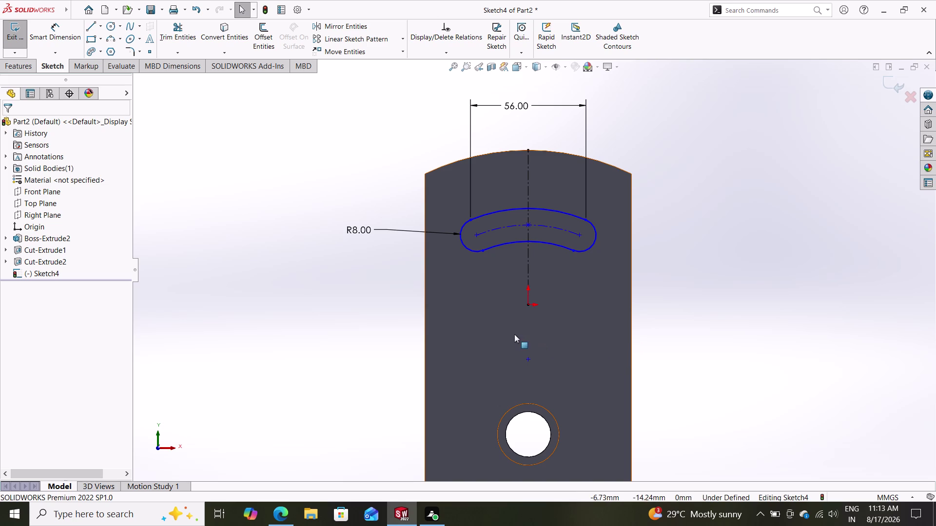
Clear the selection and delete the old 56.00 width dimension.
key(Escape)
key(Escape)
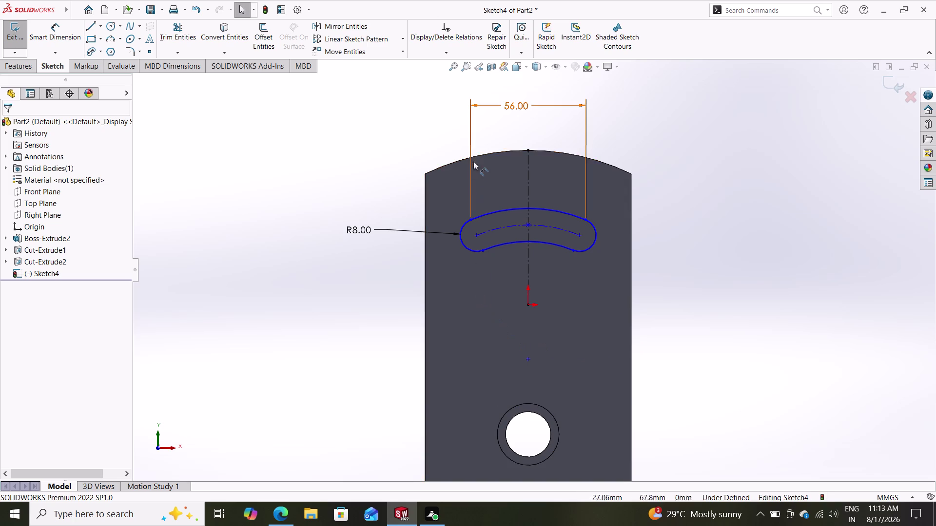
click(468, 139)
key(Delete)
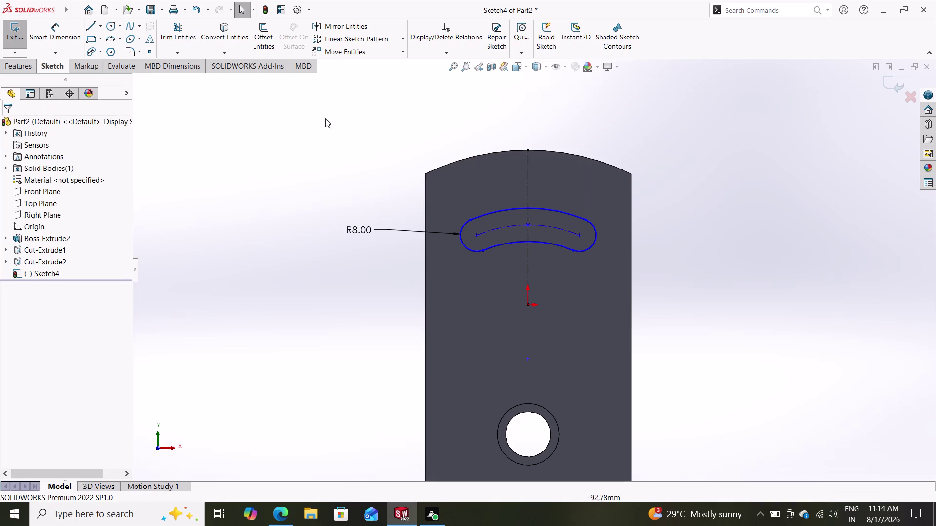
Dimension the slot's two end centres 56 mm apart, placed above the part.
click(60, 37)
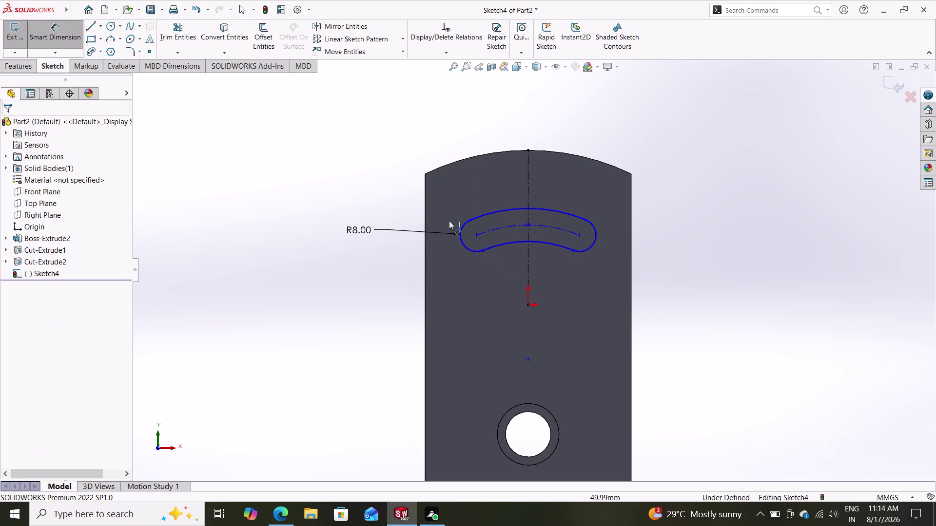
click(476, 234)
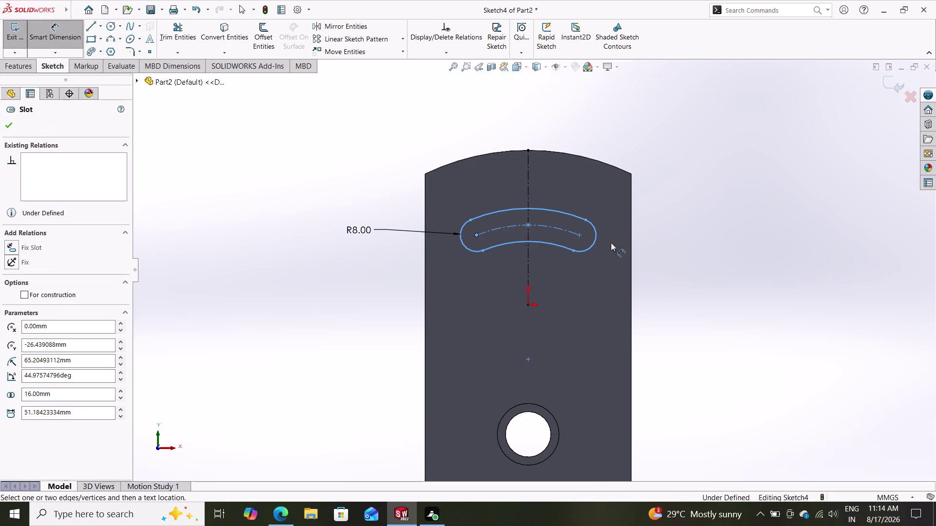
click(578, 233)
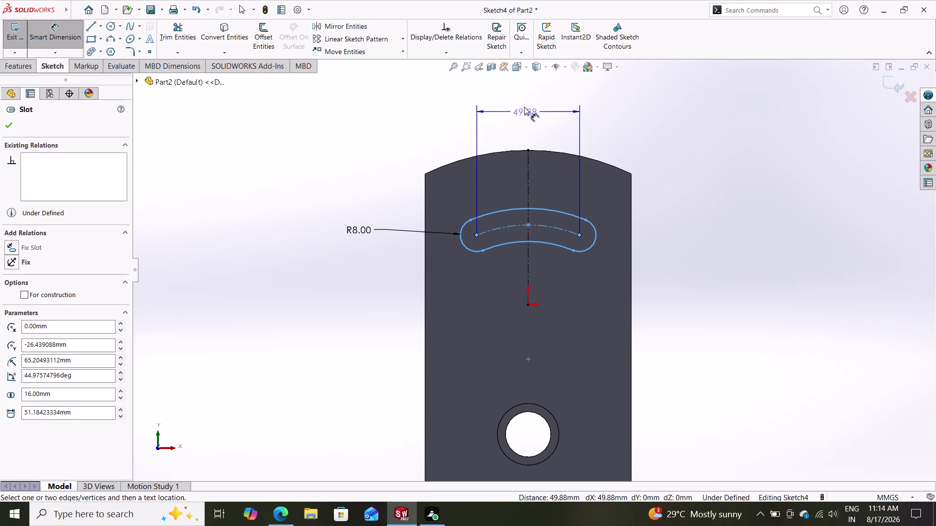
click(521, 106)
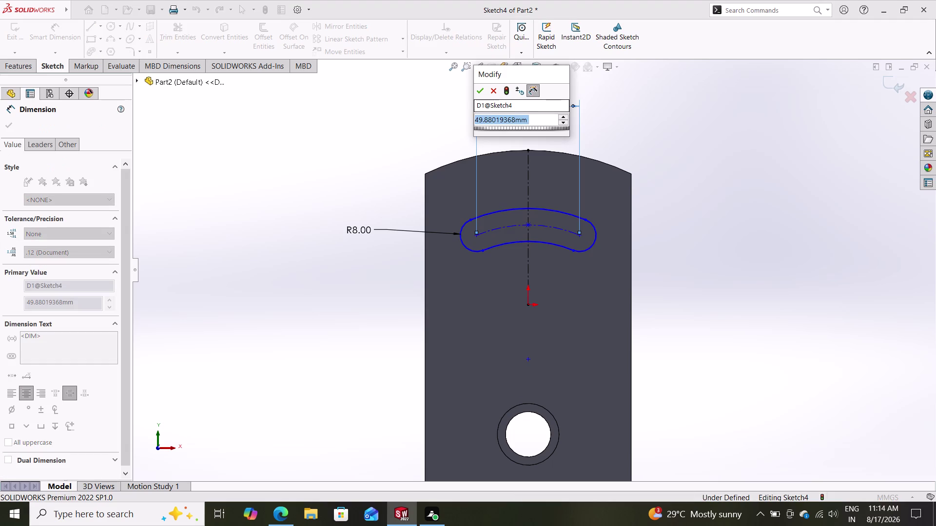
text(56)
key(Return)
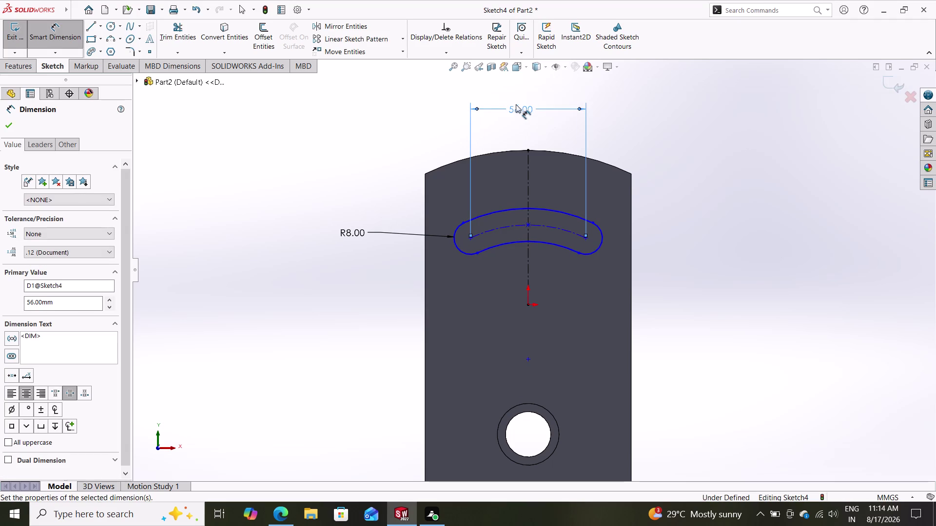
click(8, 126)
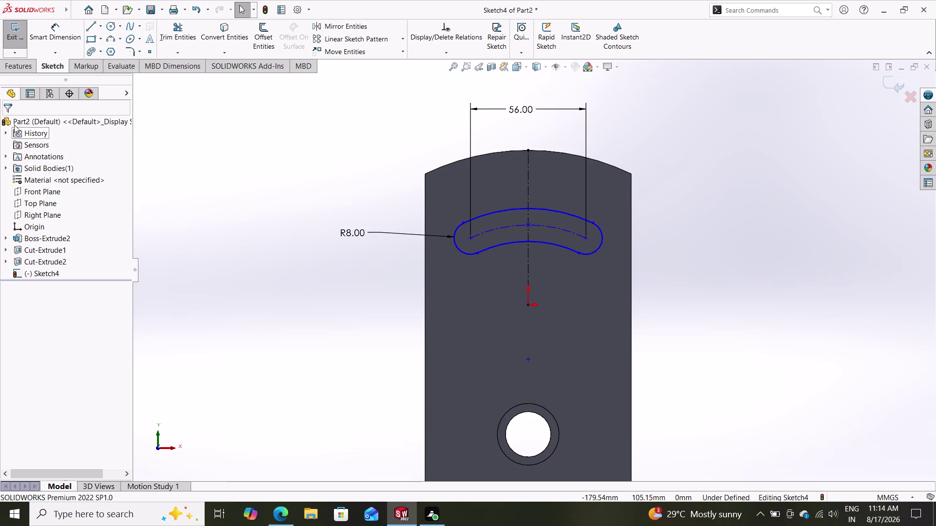
click(64, 37)
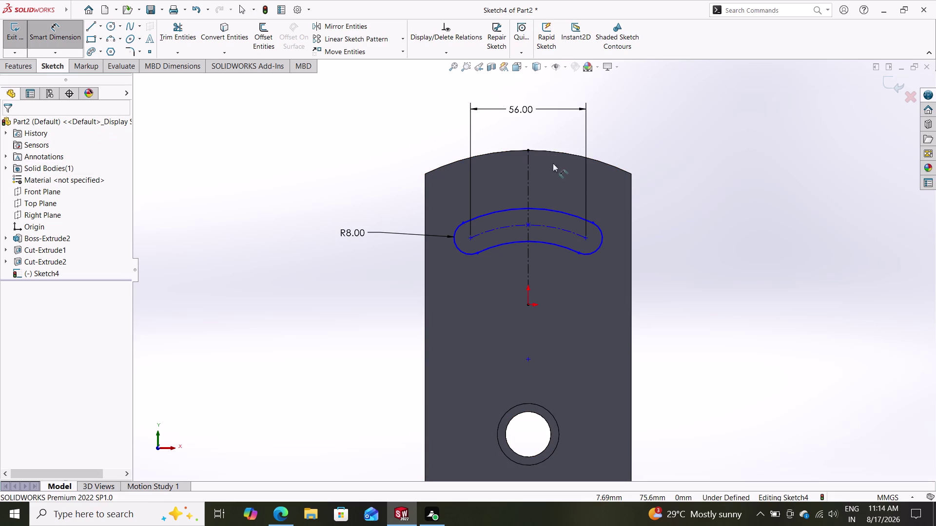
click(601, 238)
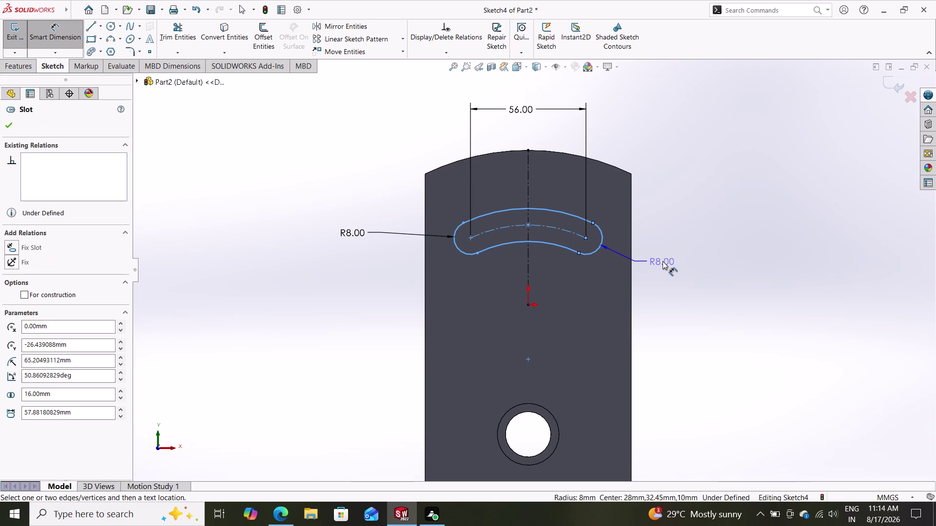
click(674, 256)
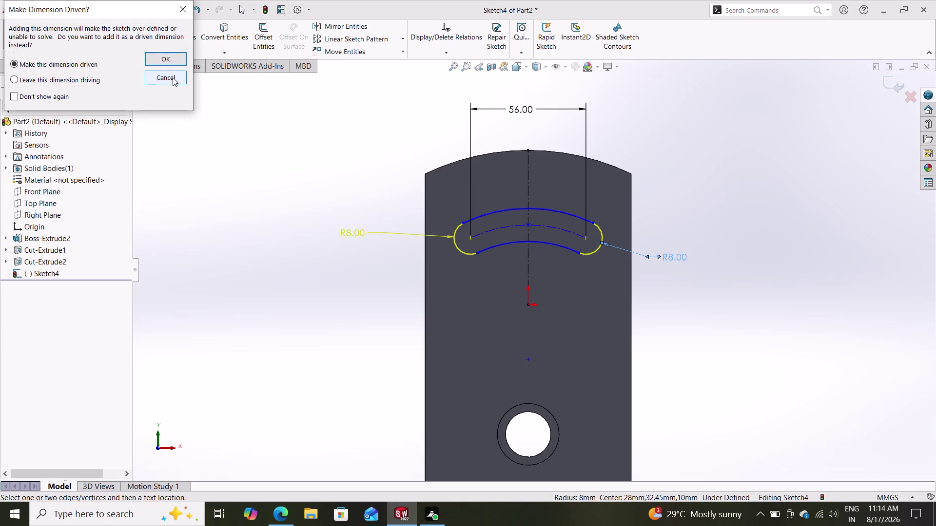
click(173, 77)
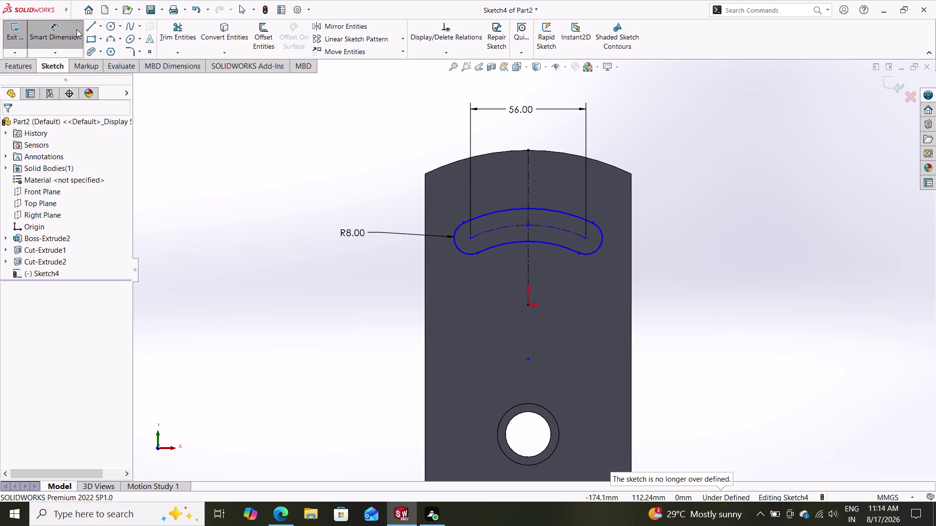
Give the slot's curved centreline an R88 radius dimension, measured from the lower hole centre.
click(59, 38)
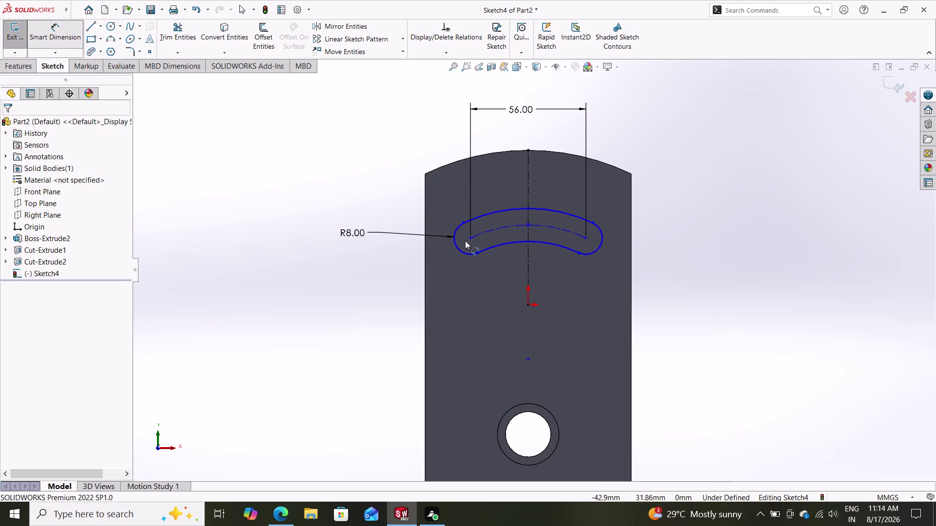
click(502, 224)
click(502, 226)
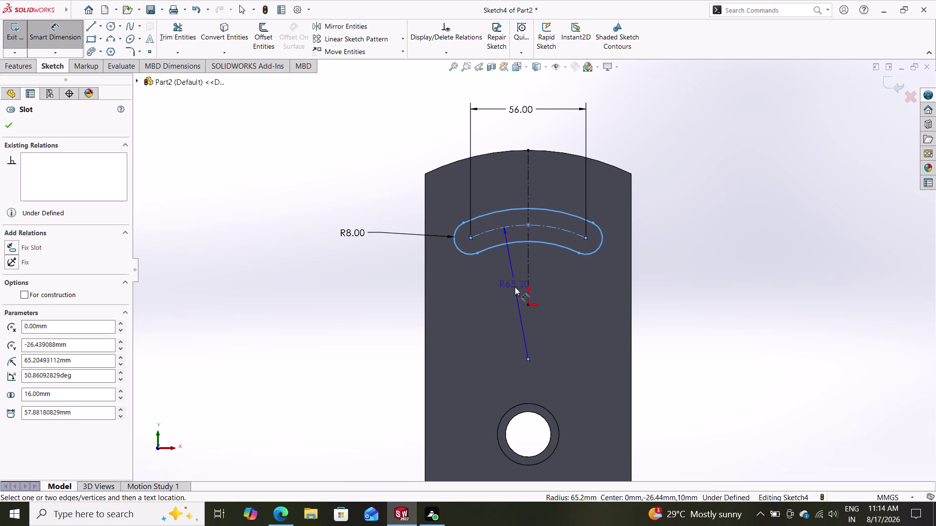
click(515, 289)
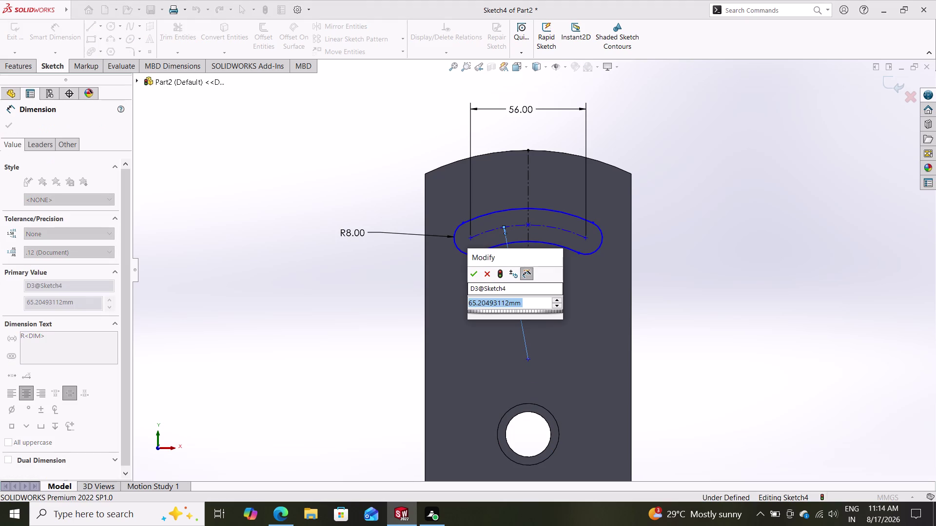
text(88)
key(Return)
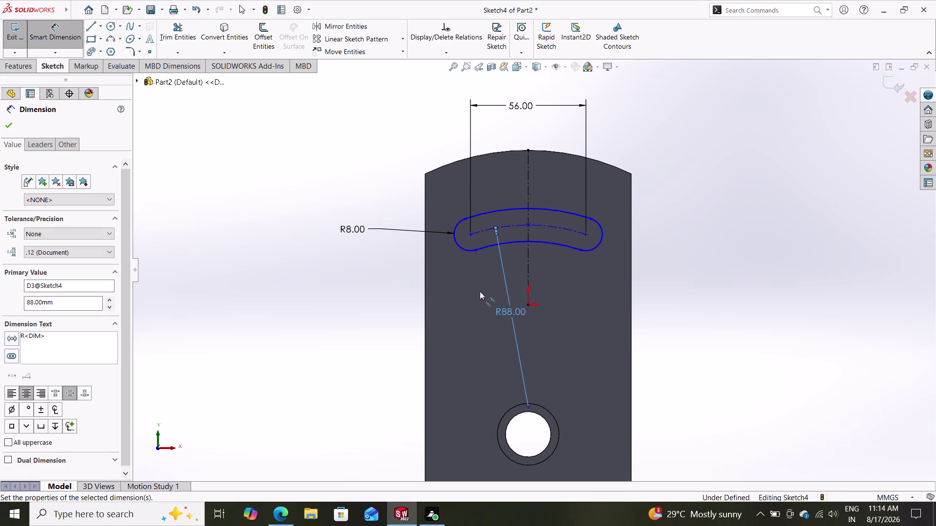
click(5, 125)
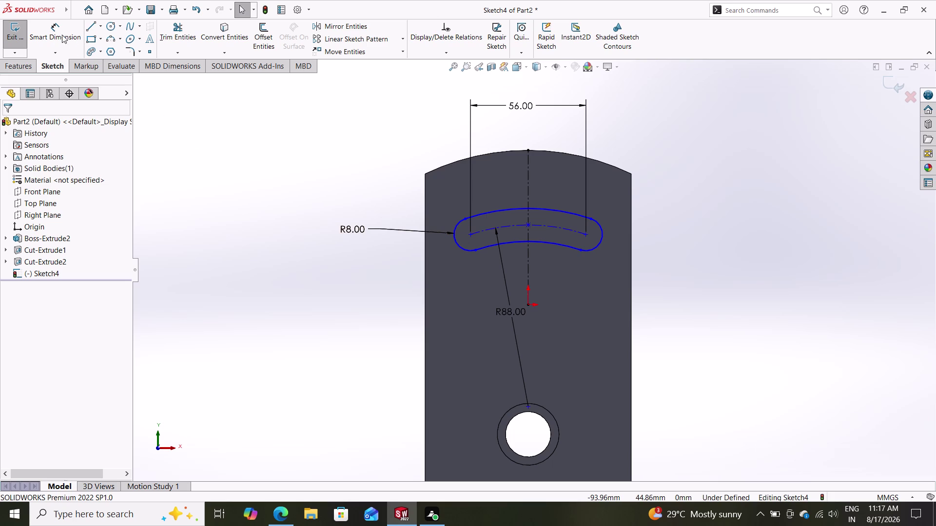
Add a 27 mm vertical dimension from the part's top centreline point to the slot's middle point.
click(52, 31)
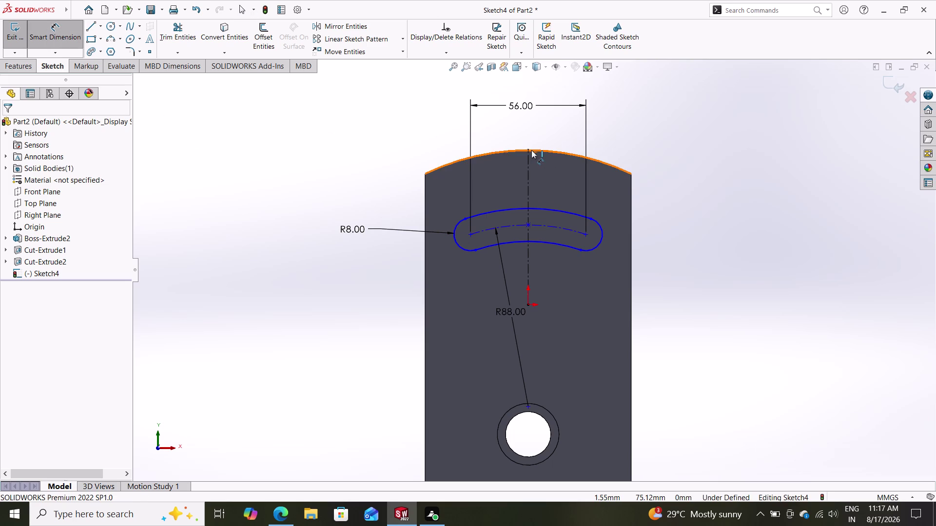
click(528, 149)
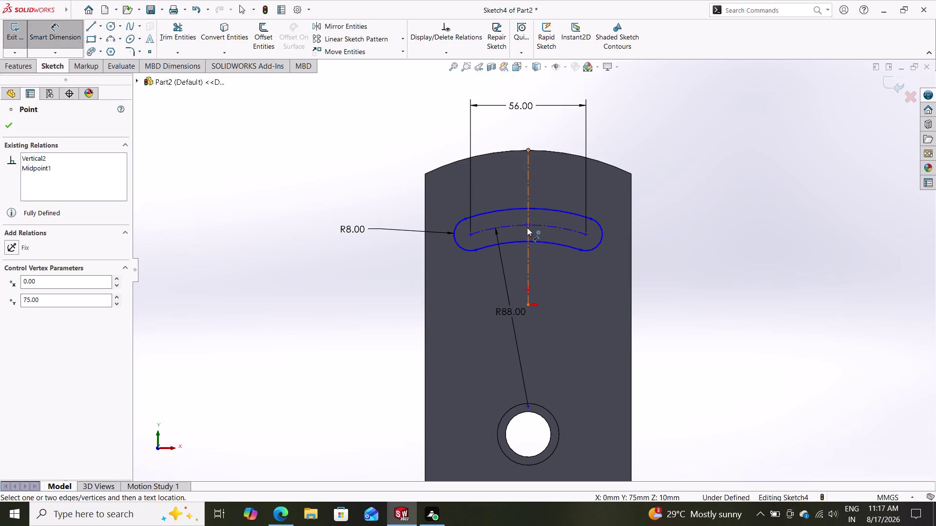
click(527, 226)
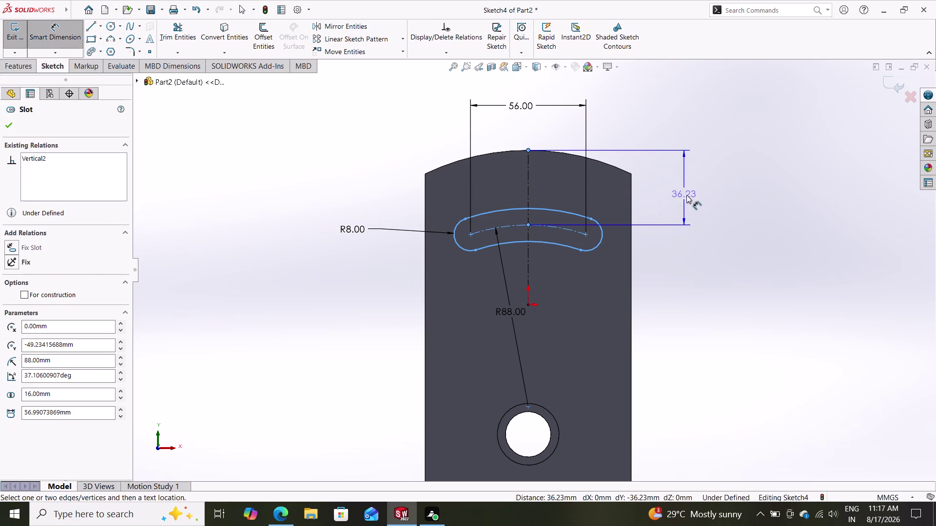
click(687, 195)
text(2)
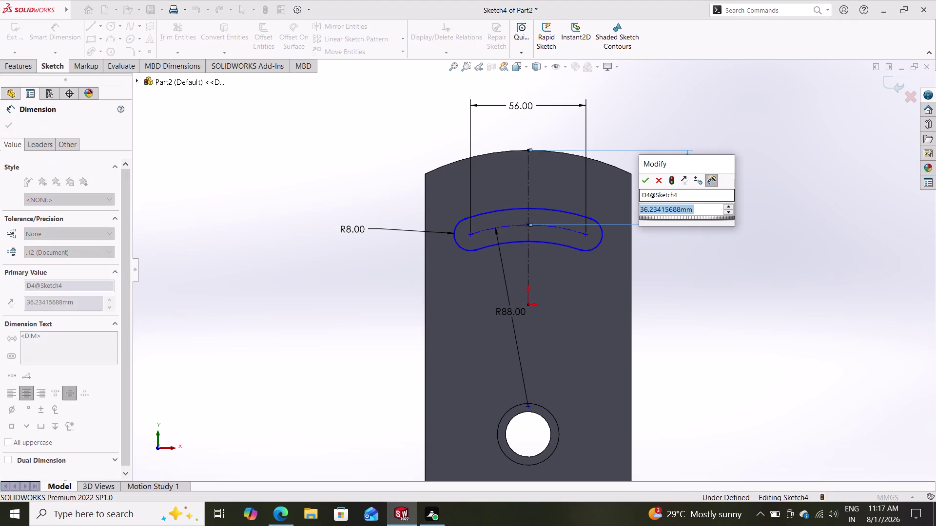
text(7)
key(Return)
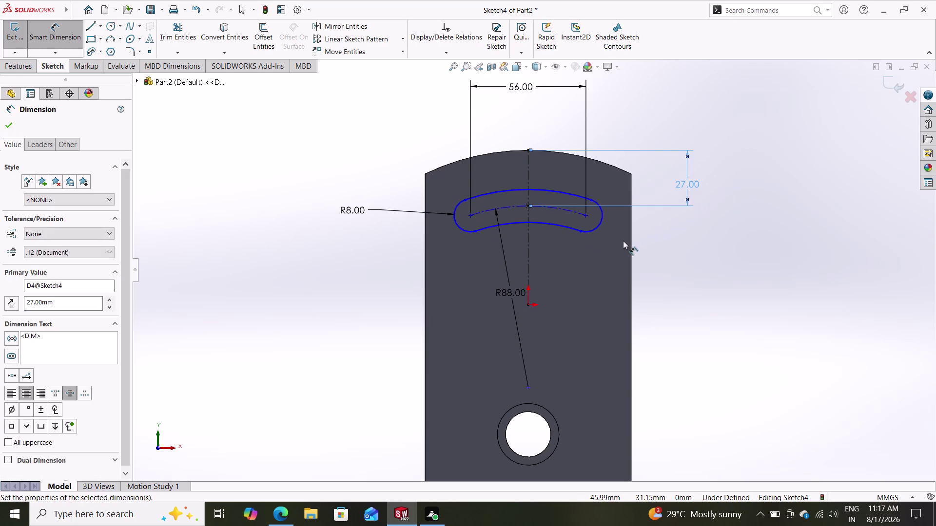